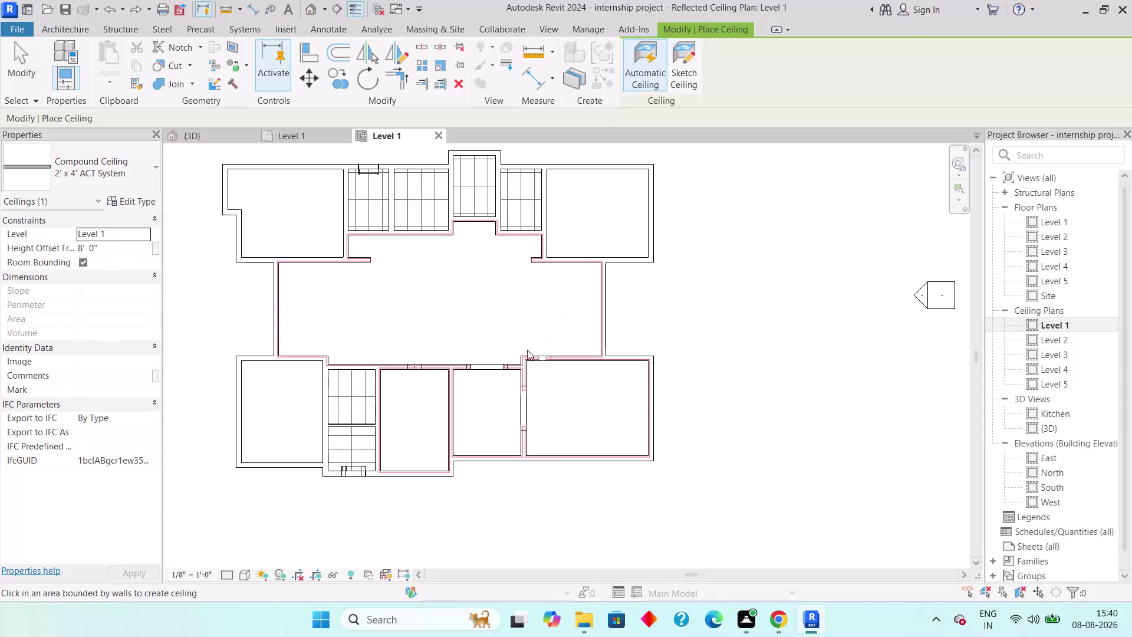
Zoom and pan along the corridor to inspect the walls between rooms.
scroll(up, 3)
scroll(up, 3)
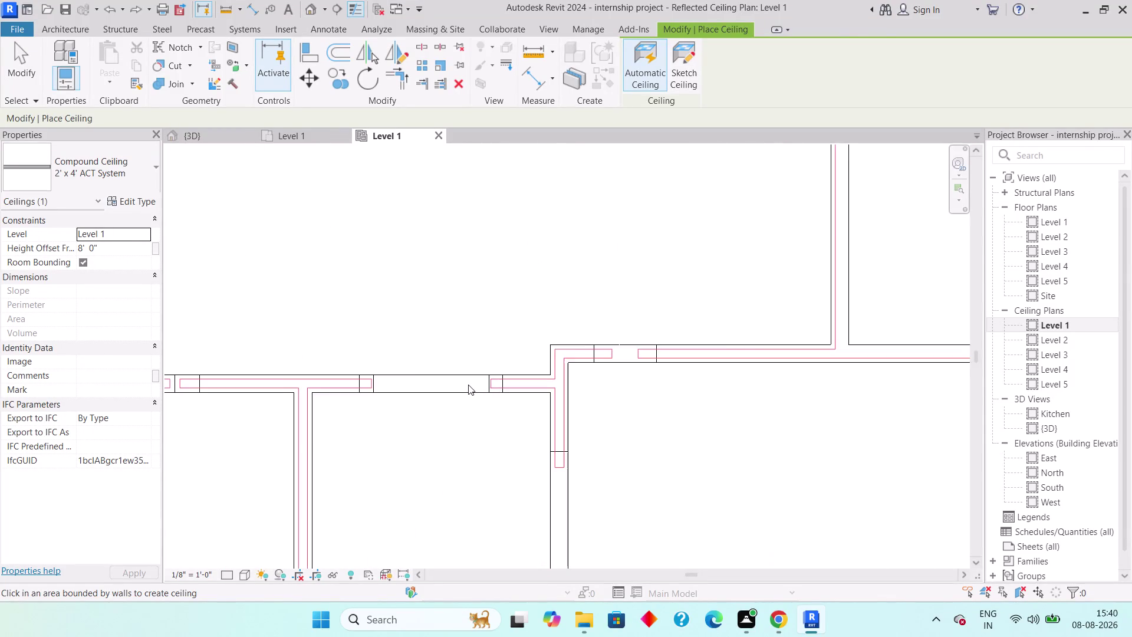
scroll(down, 3)
middle_drag(500, 483, 541, 377)
scroll(down, 3)
middle_drag(535, 392, 545, 502)
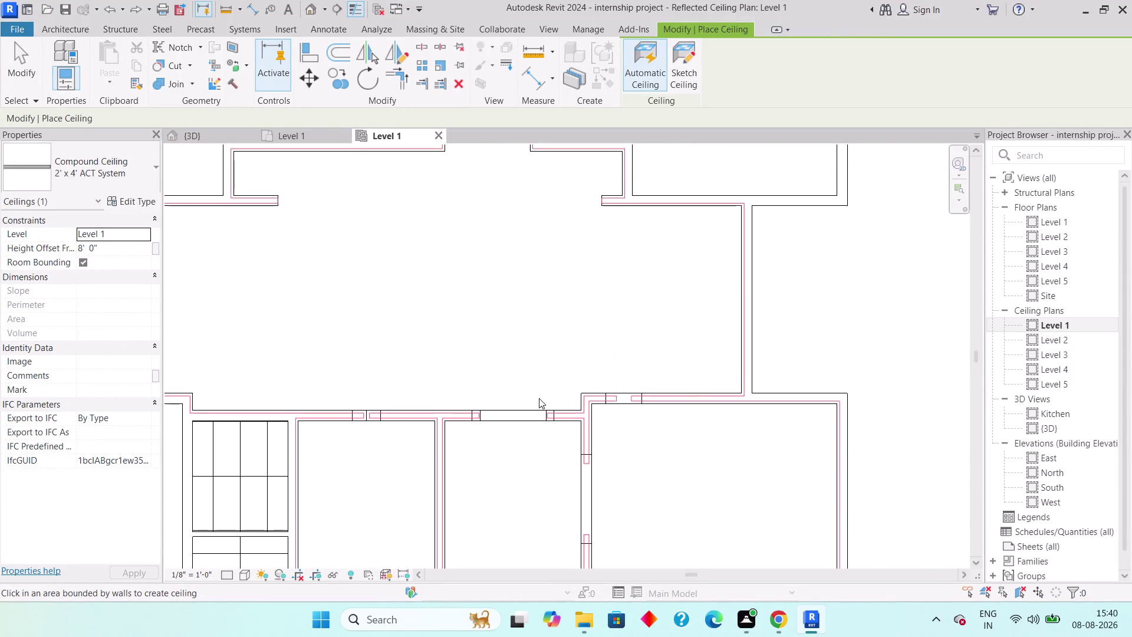
scroll(down, 3)
scroll(up, 3)
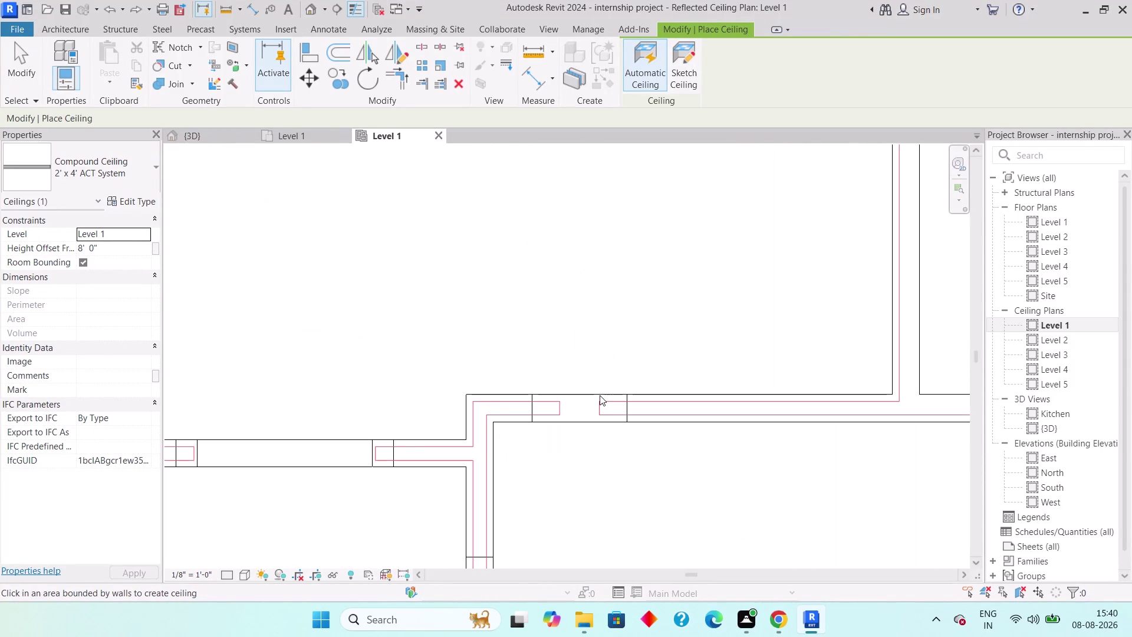
scroll(down, 3)
scroll(up, 3)
scroll(down, 3)
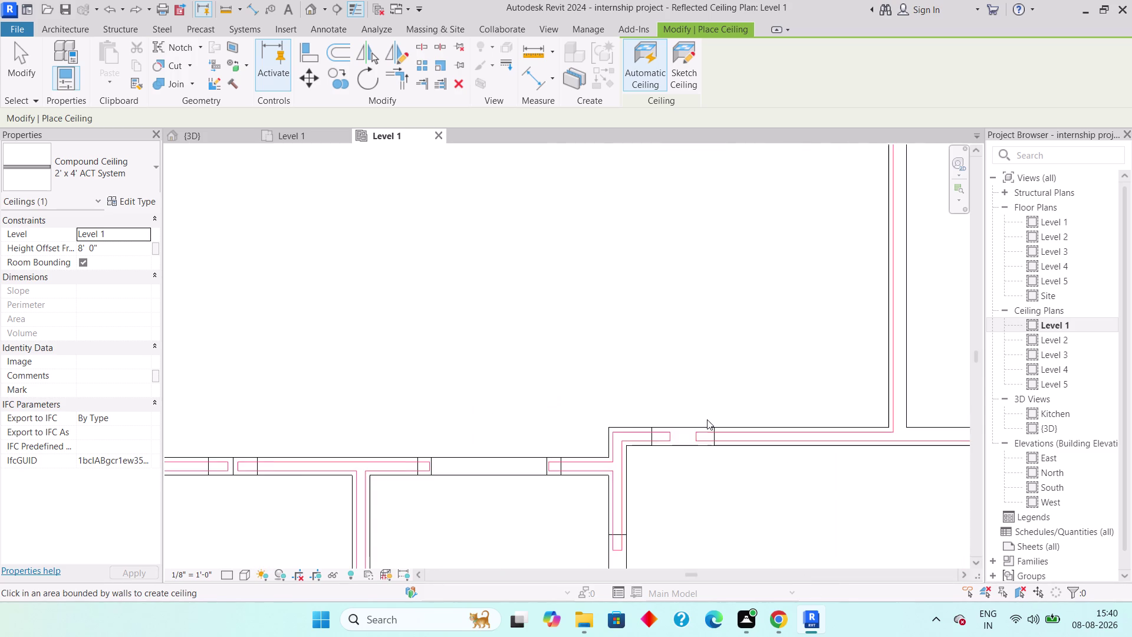
scroll(down, 3)
Check the right-hand wall junction, then exit the Place Ceiling tool.
middle_drag(708, 420, 525, 402)
scroll(down, 3)
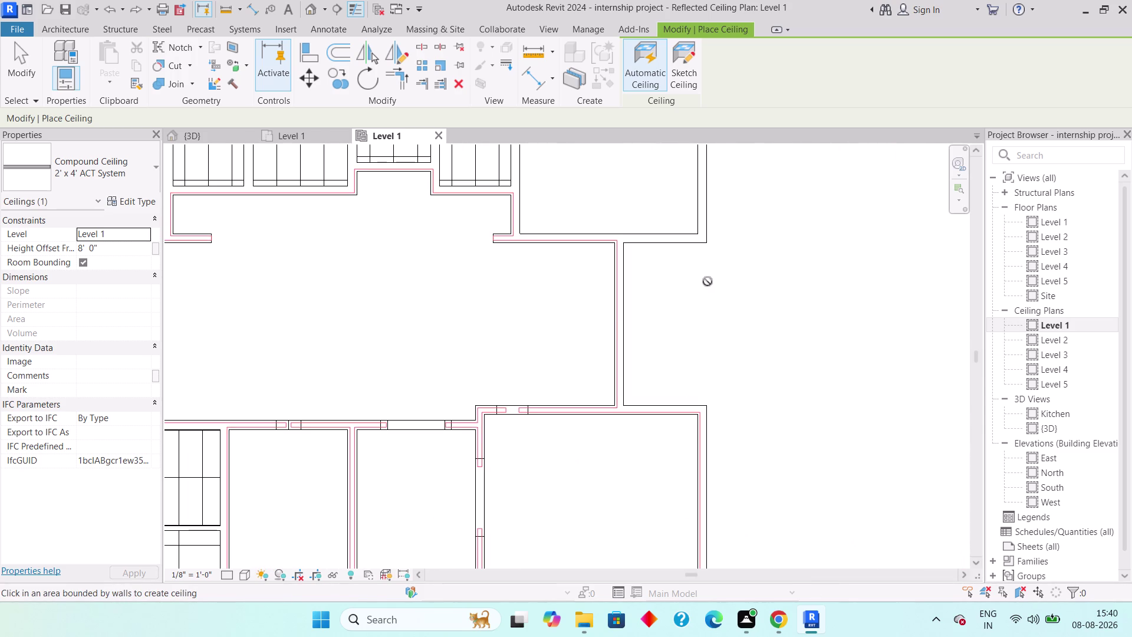
scroll(down, 3)
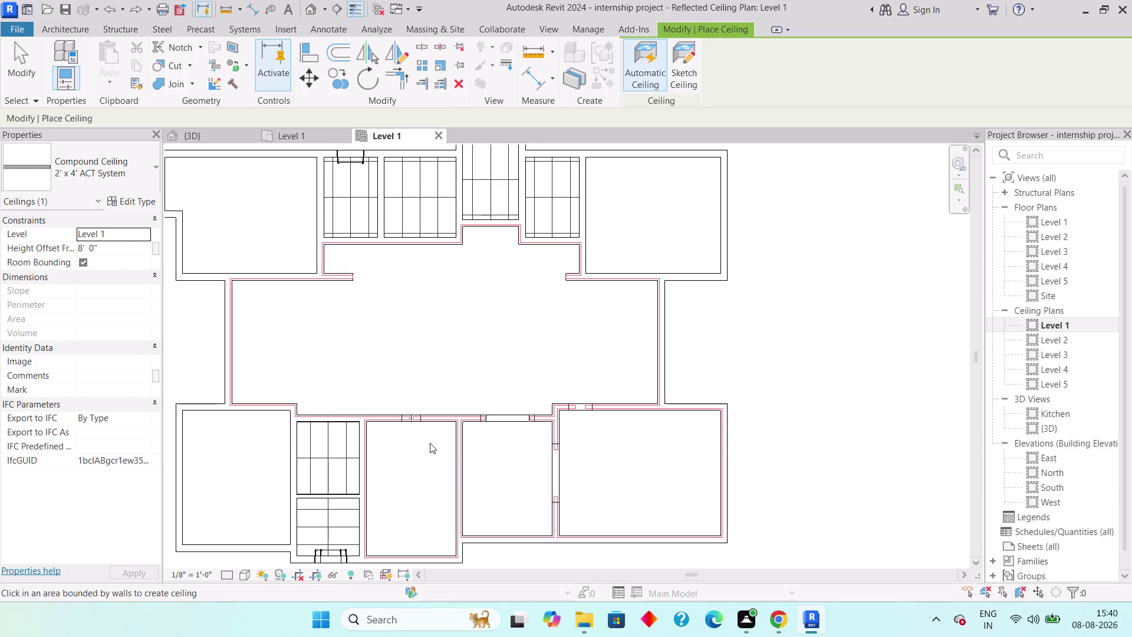
scroll(up, 3)
scroll(down, 3)
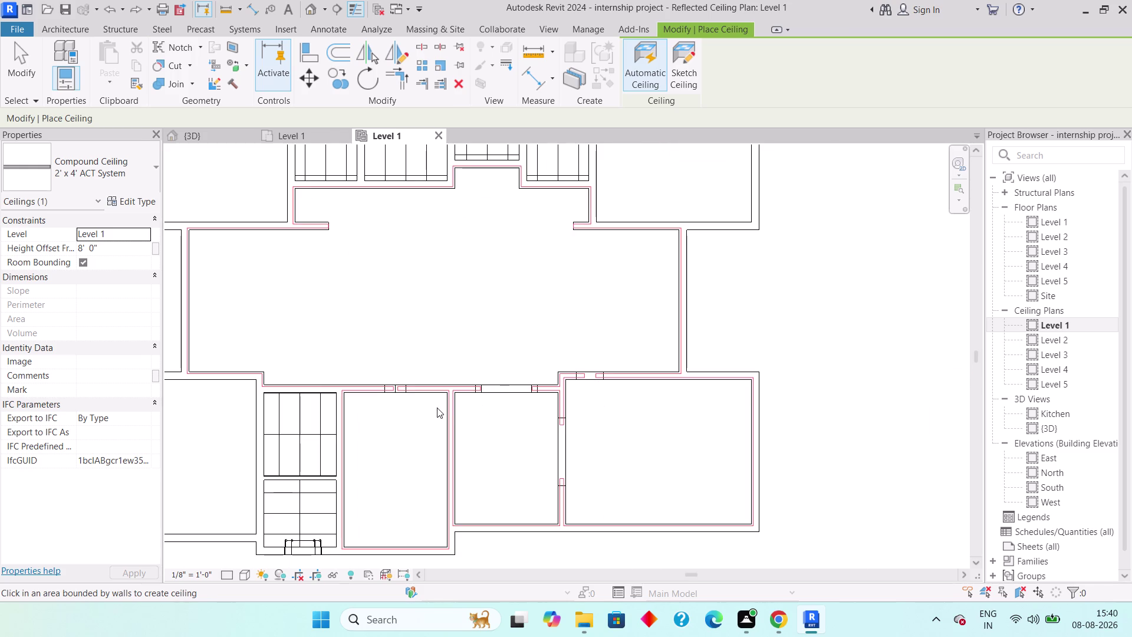
scroll(down, 3)
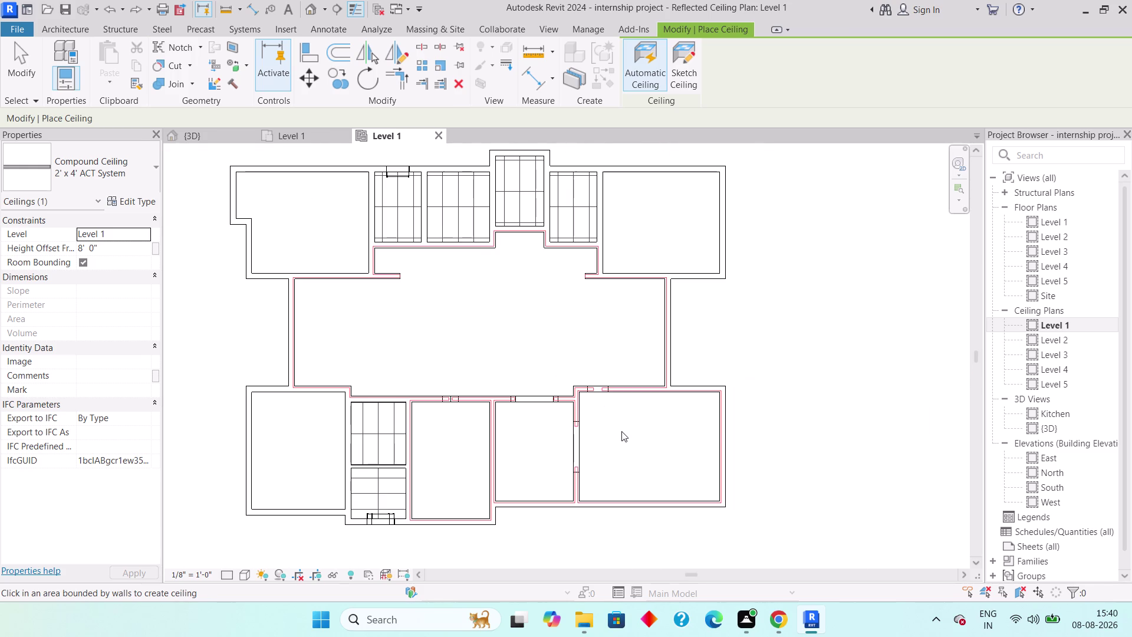
key(Escape)
key(Escape)
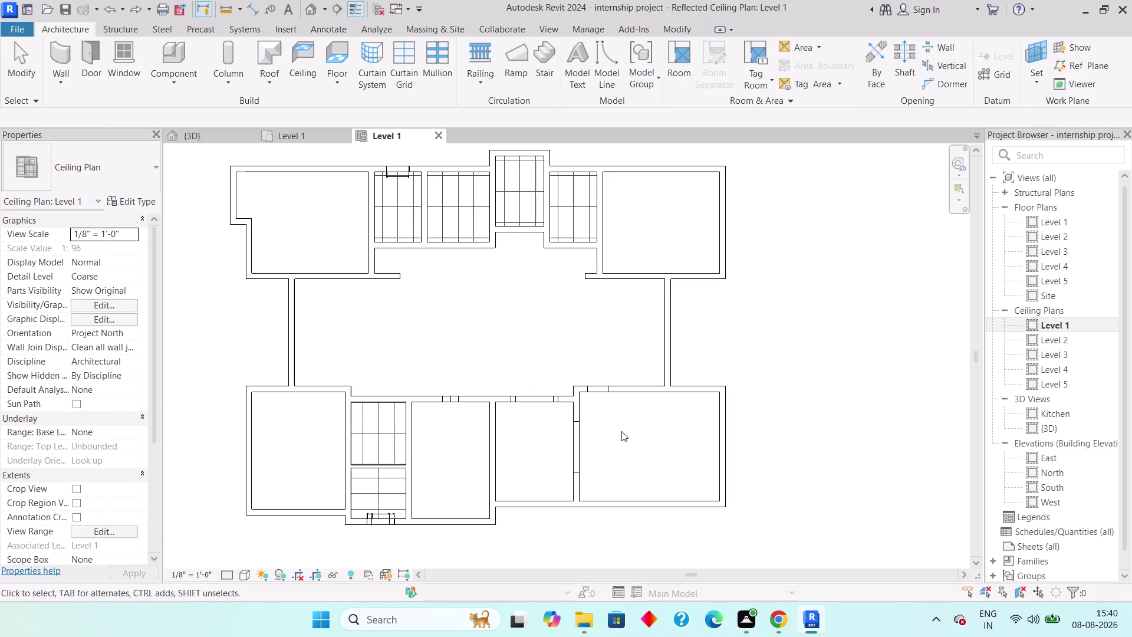
scroll(down, 3)
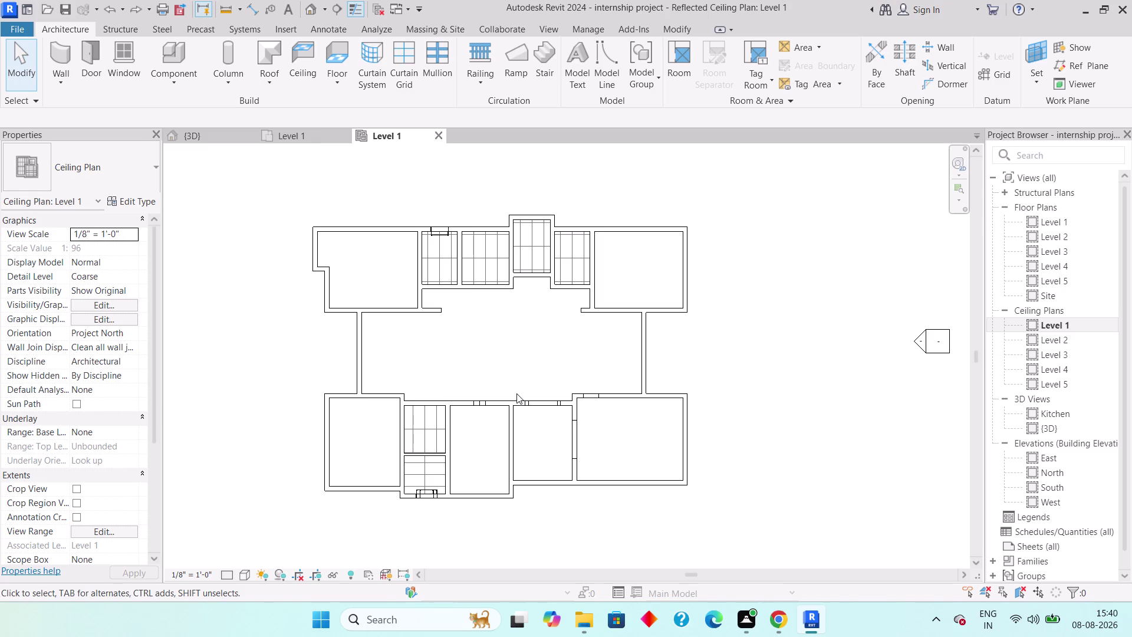
click(1045, 630)
click(1051, 628)
click(1042, 626)
click(1042, 627)
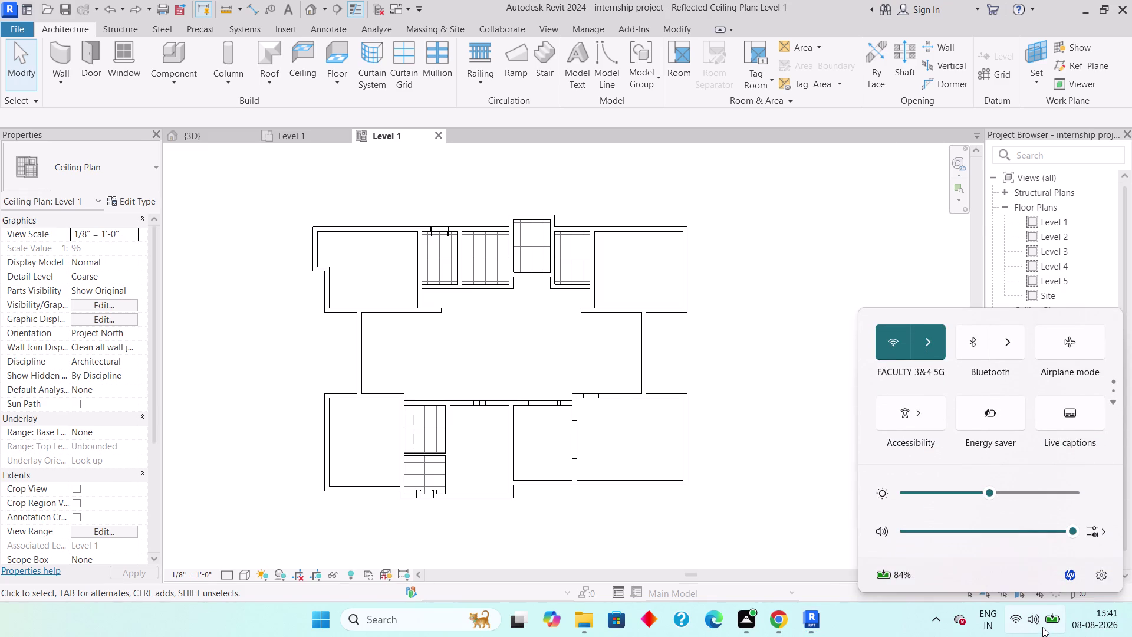
click(1036, 629)
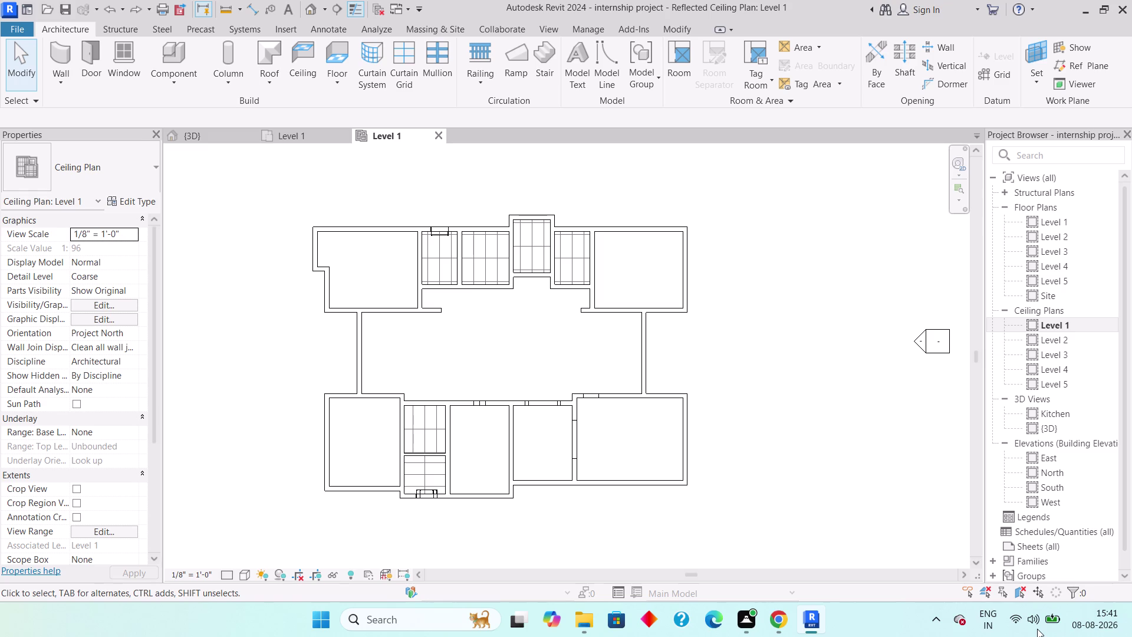